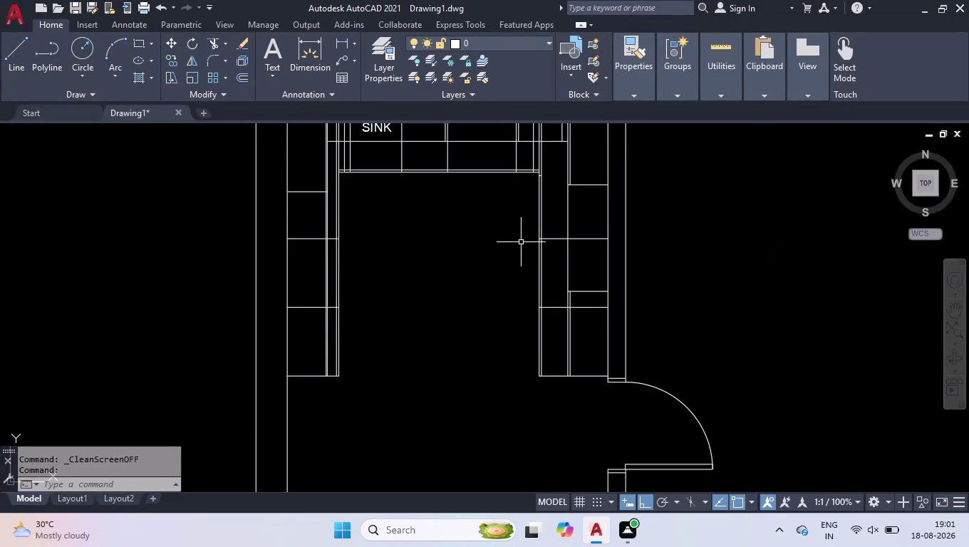
Zoom around the plan and select the top cabinet edge line.
scroll(down, 3)
scroll(up, 3)
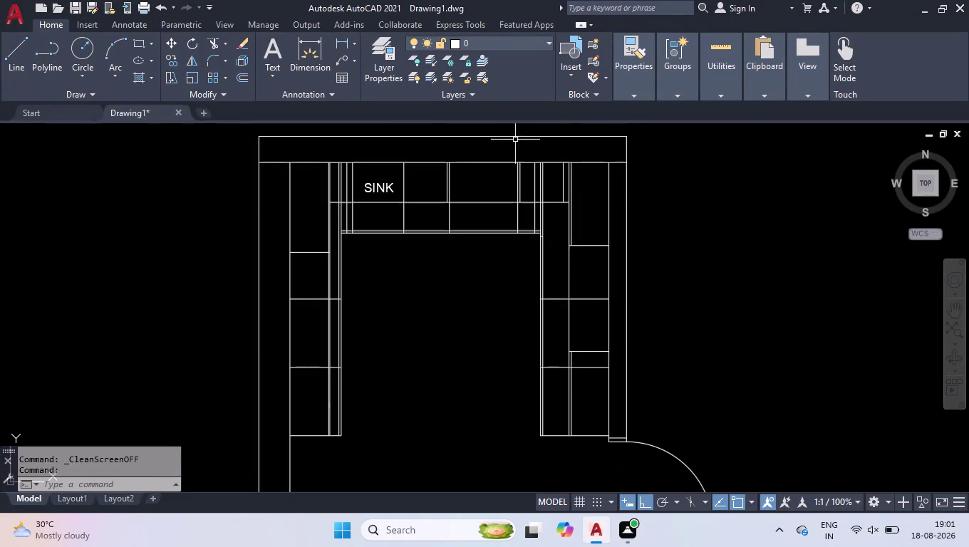
scroll(up, 3)
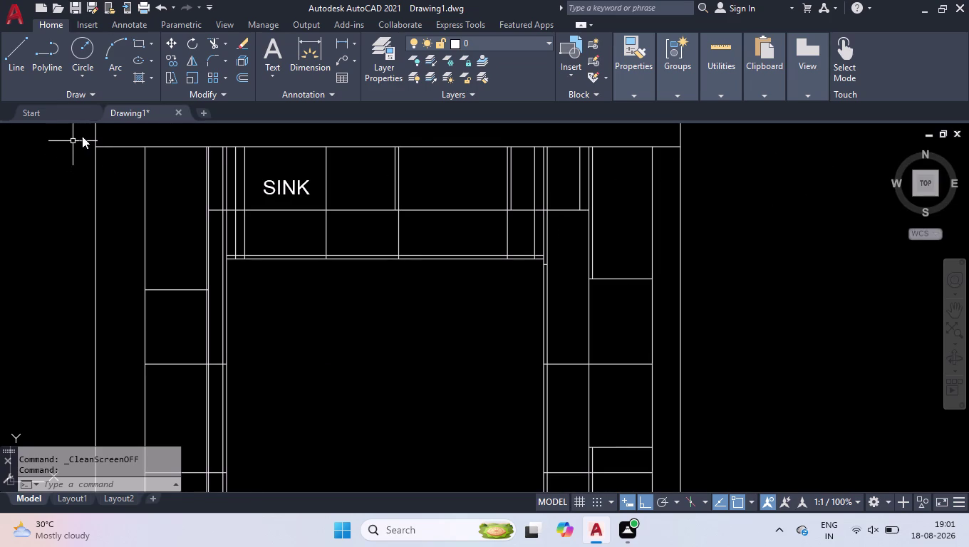
drag(86, 145, 132, 143)
click(761, 168)
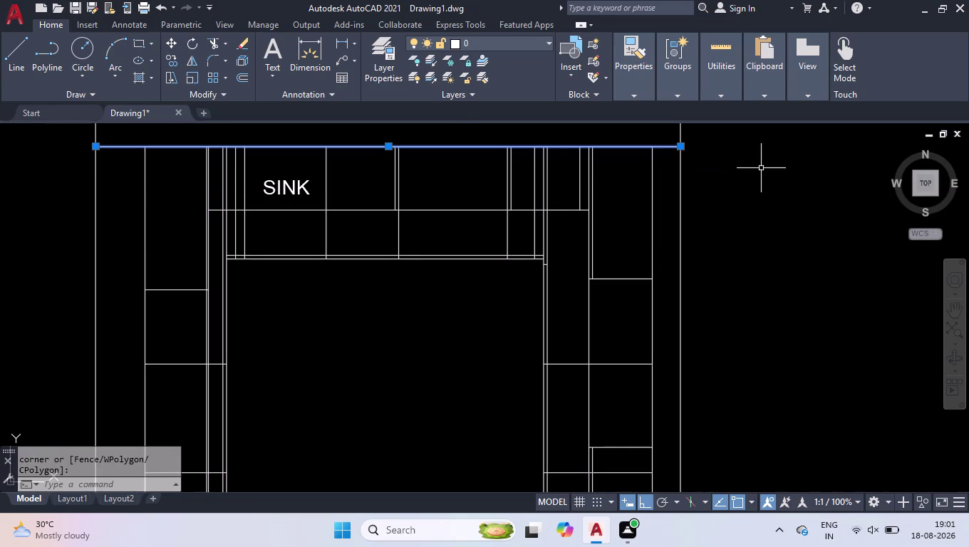
Enter the EXPLODE command for the top cabinet edge line, fixing a typo.
text(E)
text(X)
key(BackSpace)
key(BackSpace)
text(X)
text(P)
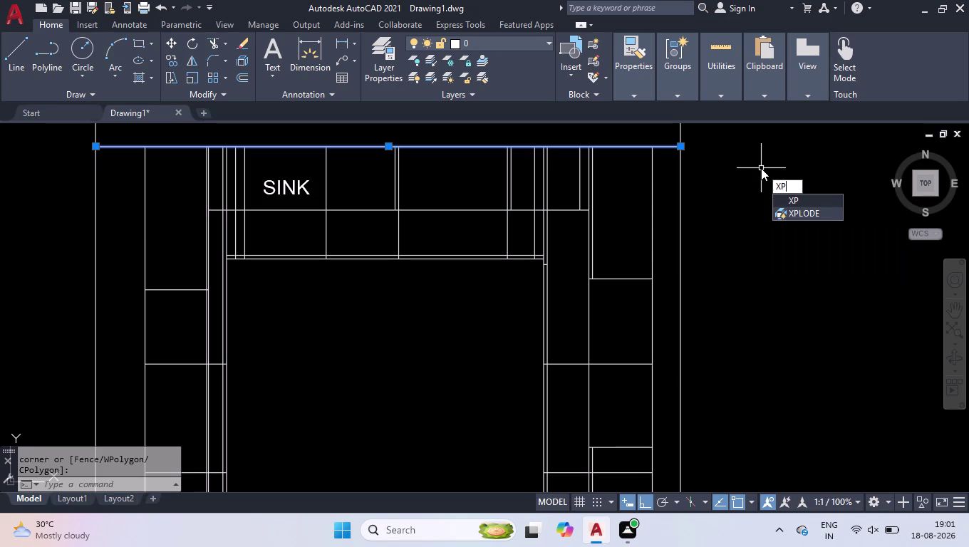
key(Down)
key(Return)
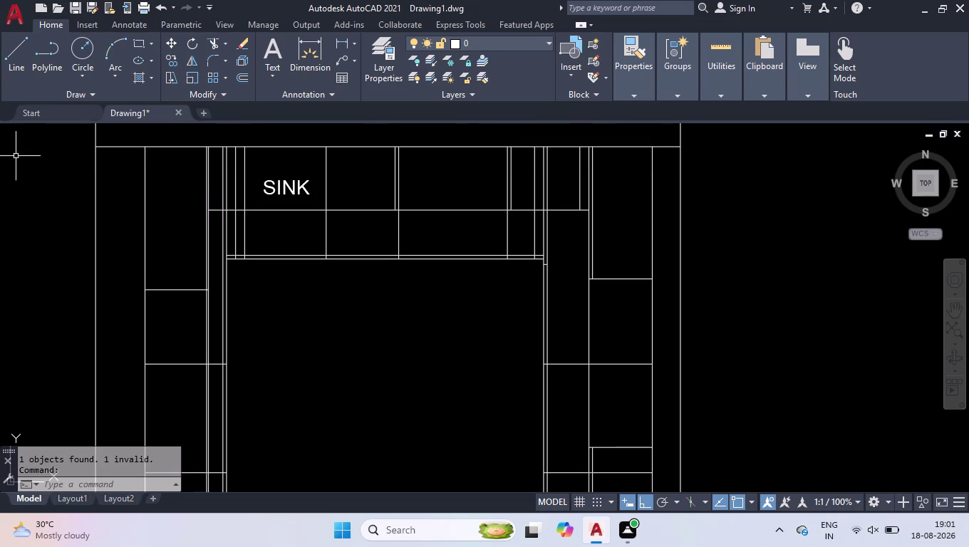
Reselect the top cabinet edge line and start EXPL on it.
click(76, 138)
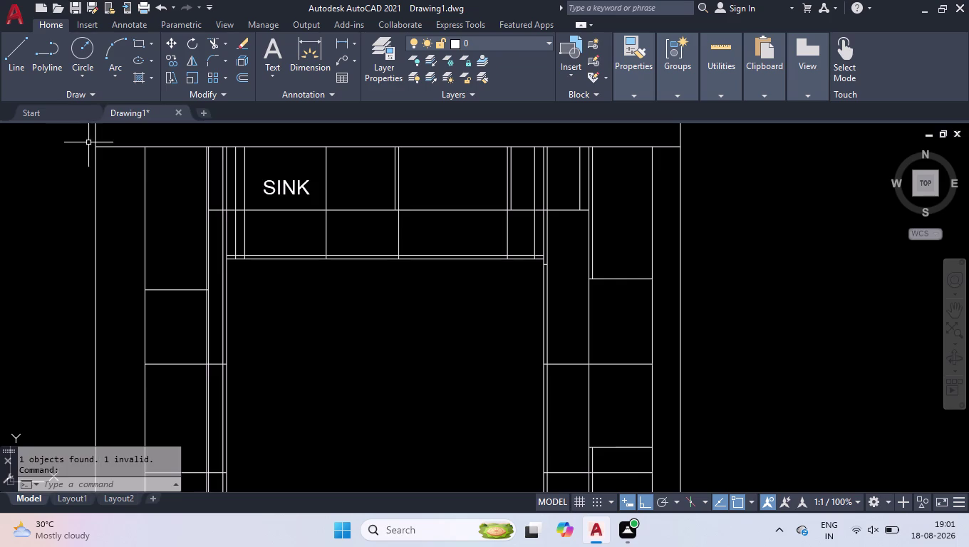
click(88, 142)
click(711, 155)
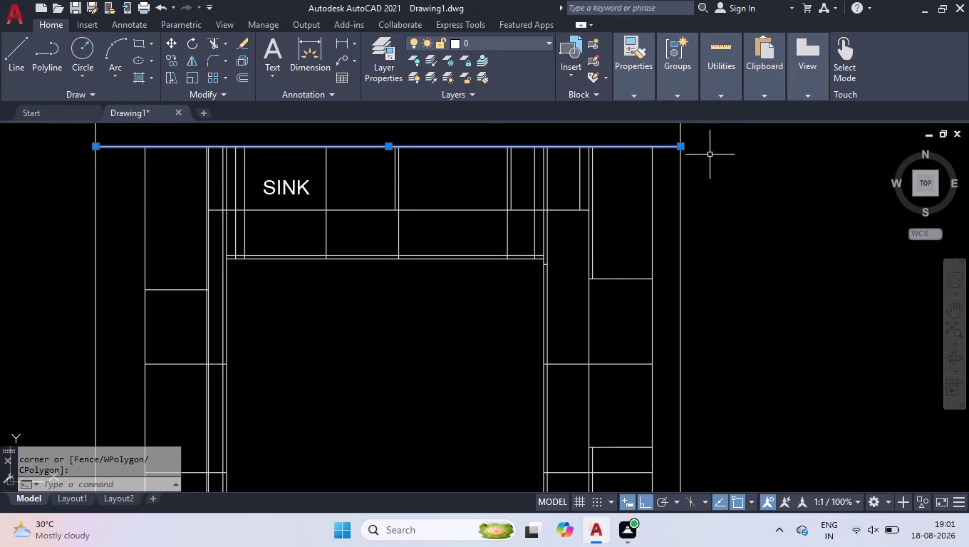
text(EX)
text(P)
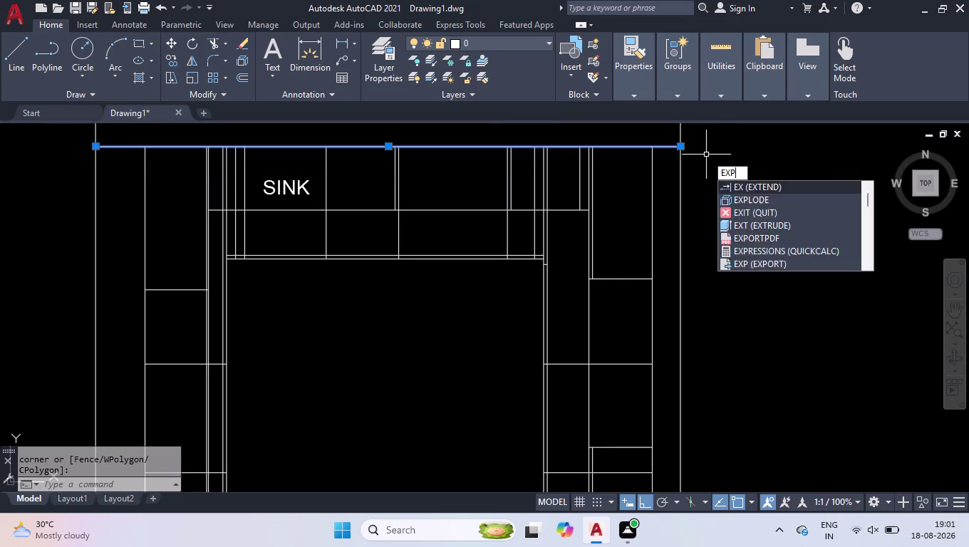
text(L)
key(Return)
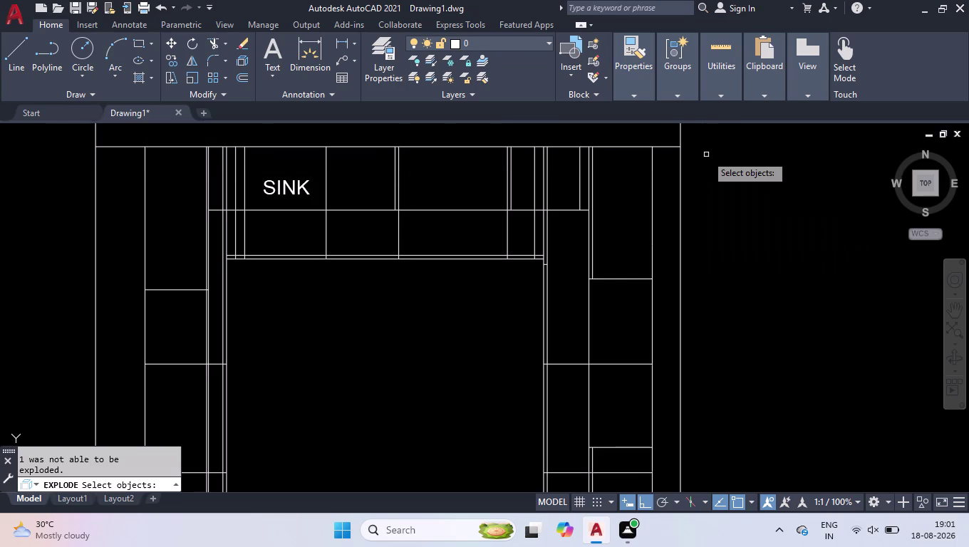
Explode the top edge line and another cabinet line.
click(605, 147)
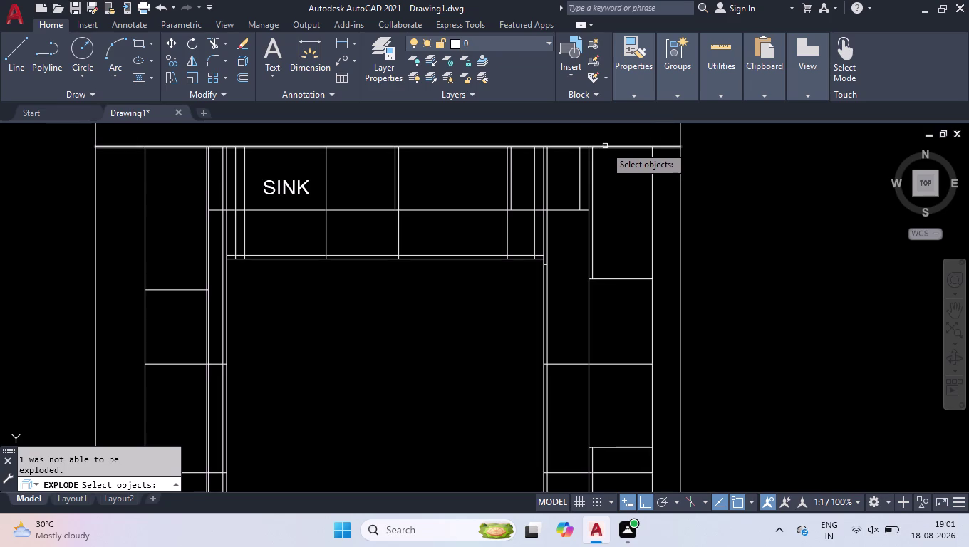
click(605, 145)
click(605, 146)
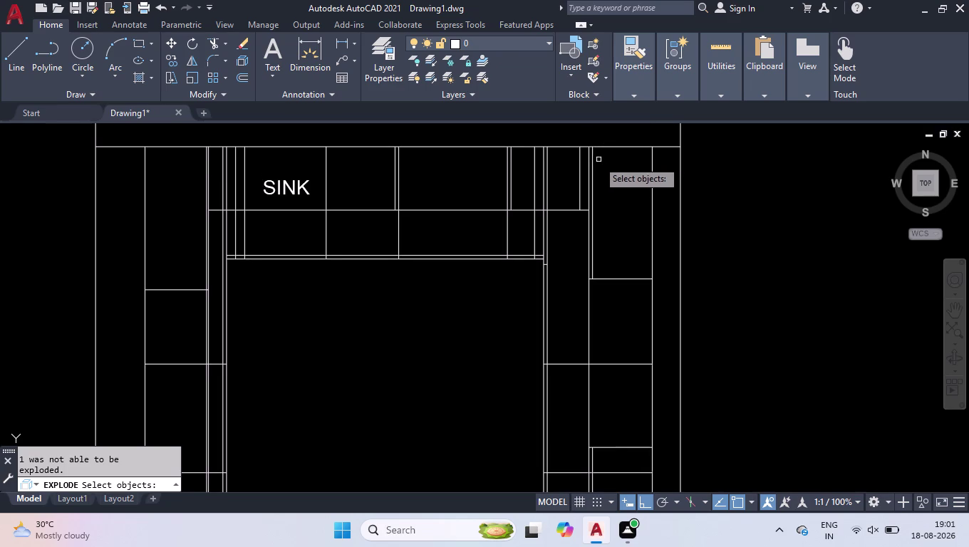
click(569, 210)
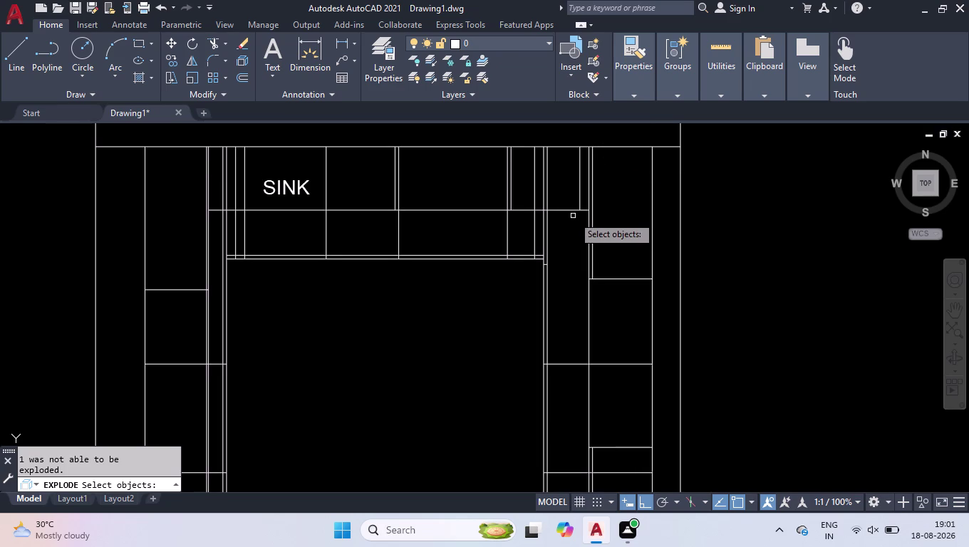
key(Return)
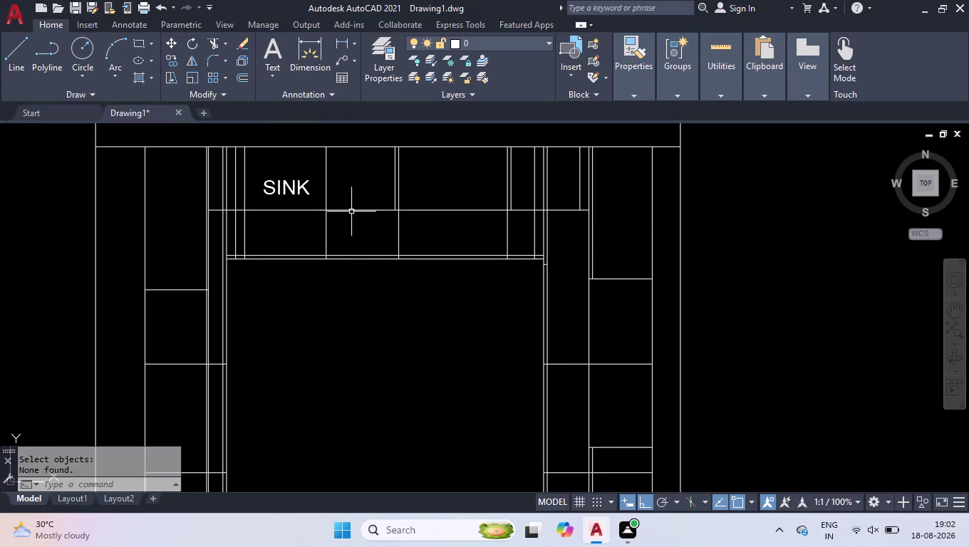
Window-select the counter line under SINK, then clear the selection.
click(202, 200)
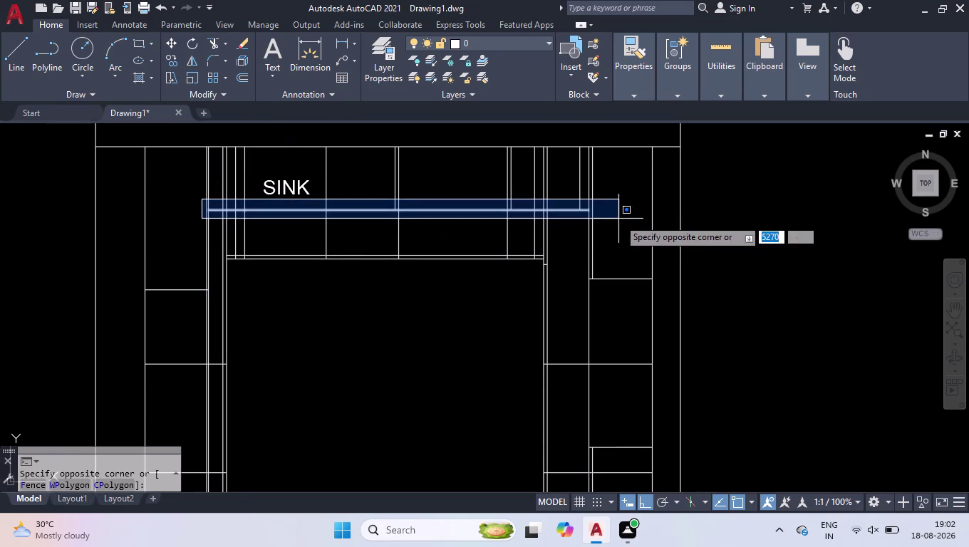
click(617, 216)
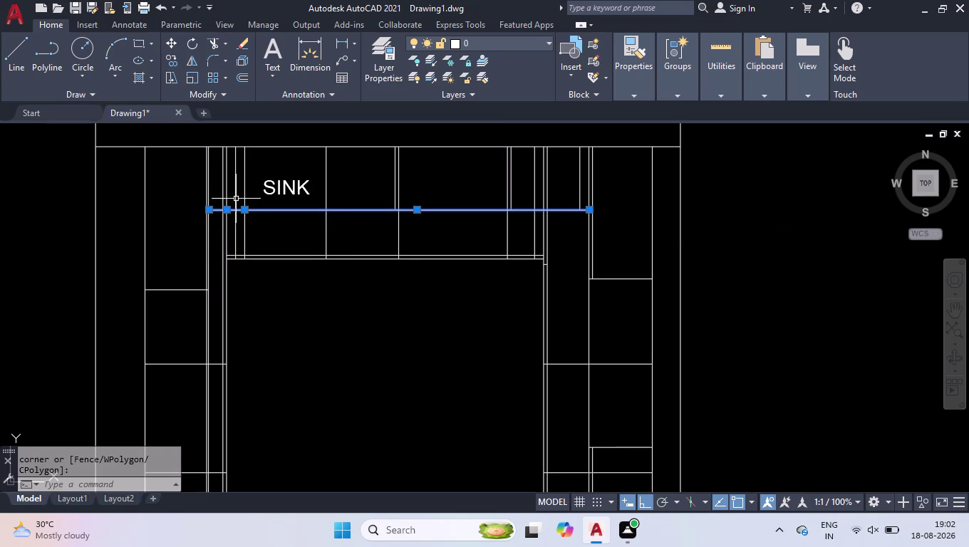
click(500, 171)
click(442, 244)
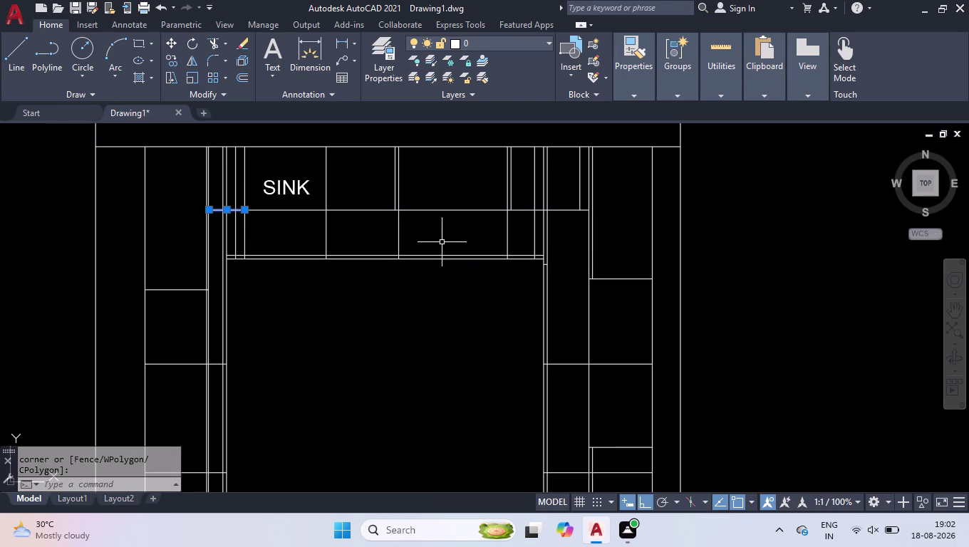
click(258, 190)
click(164, 237)
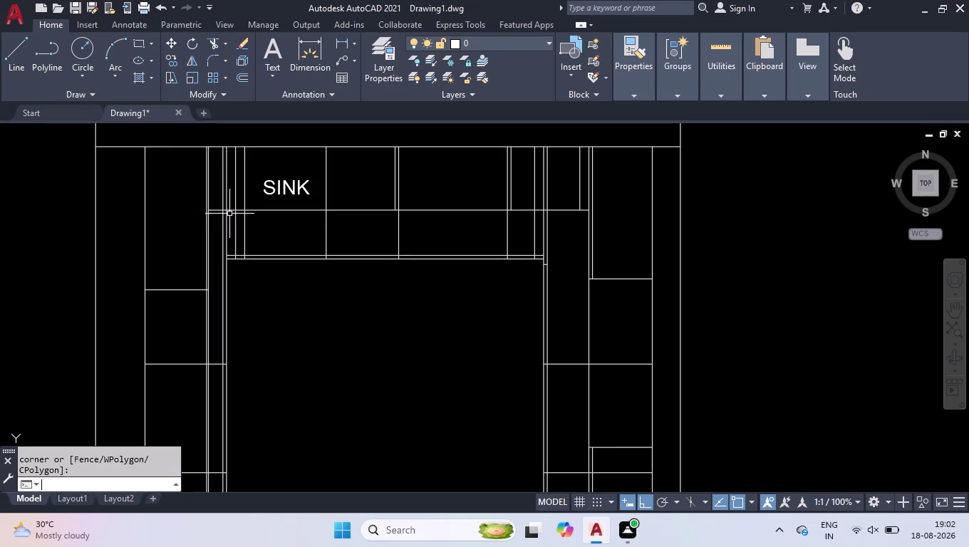
Enter 'br', box-select in the floor area, and pick the SINK label.
text(b)
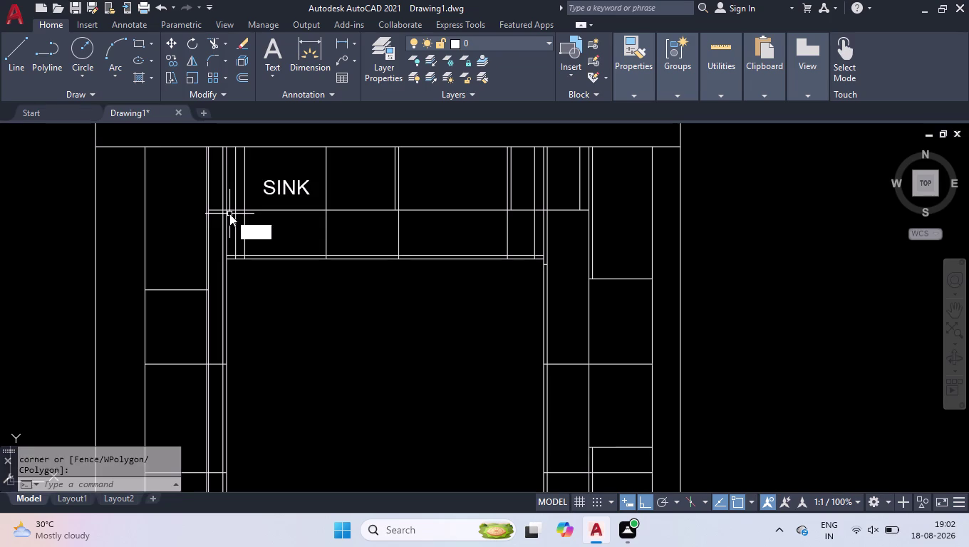
text(r)
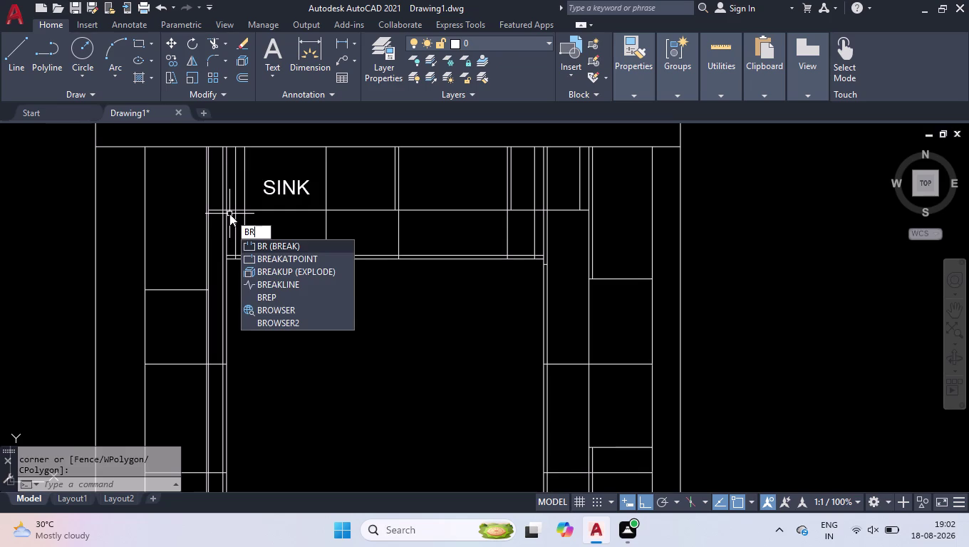
click(325, 451)
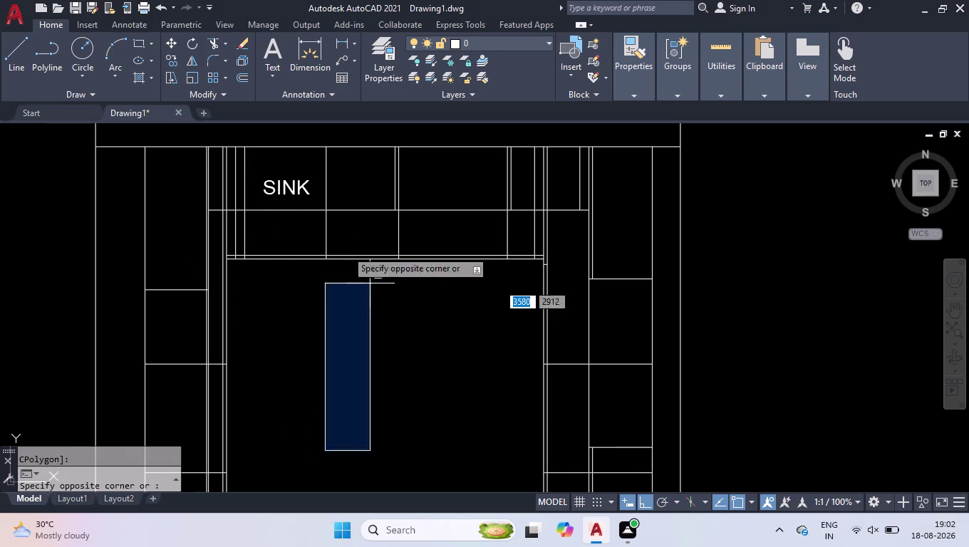
click(290, 276)
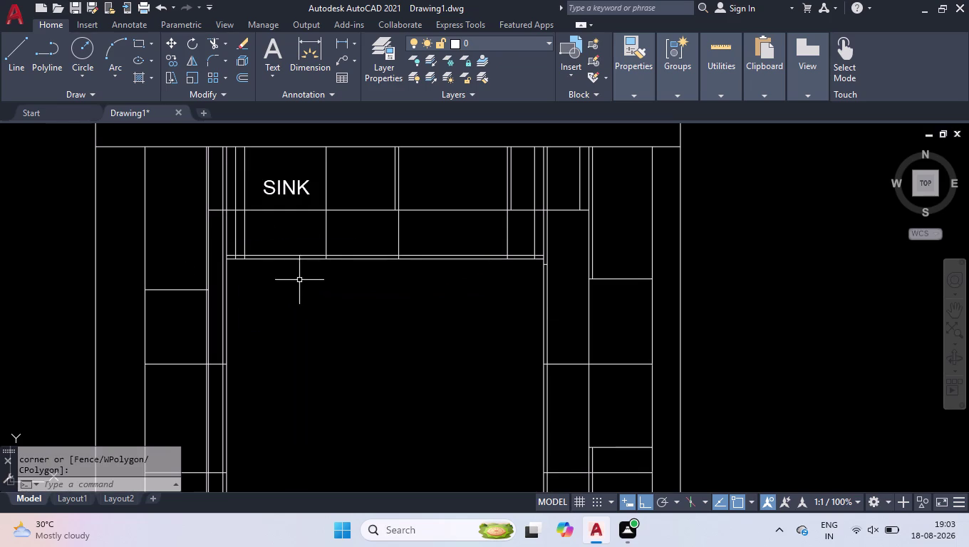
click(280, 190)
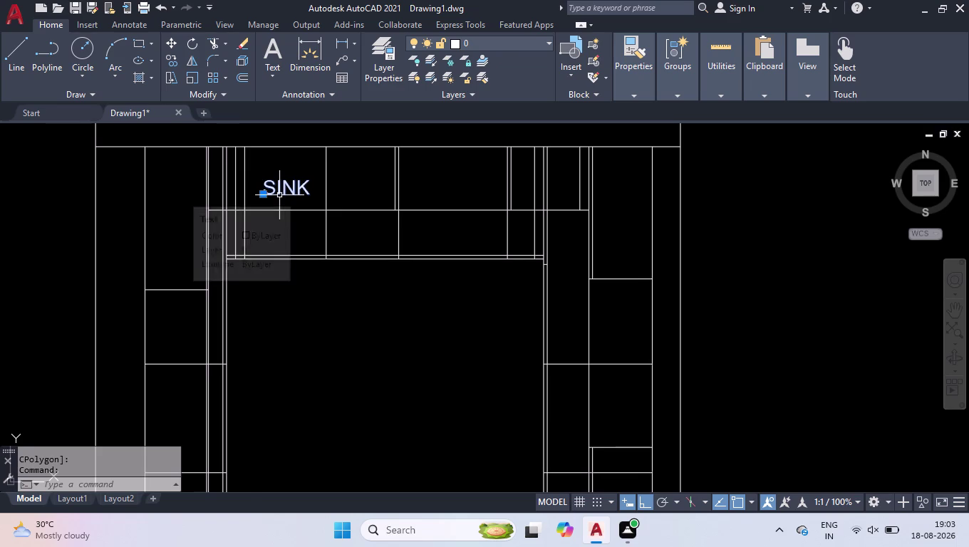
Change the SINK label's text height to 60 in Properties, then close the palette and deselect.
key(ctrl+1)
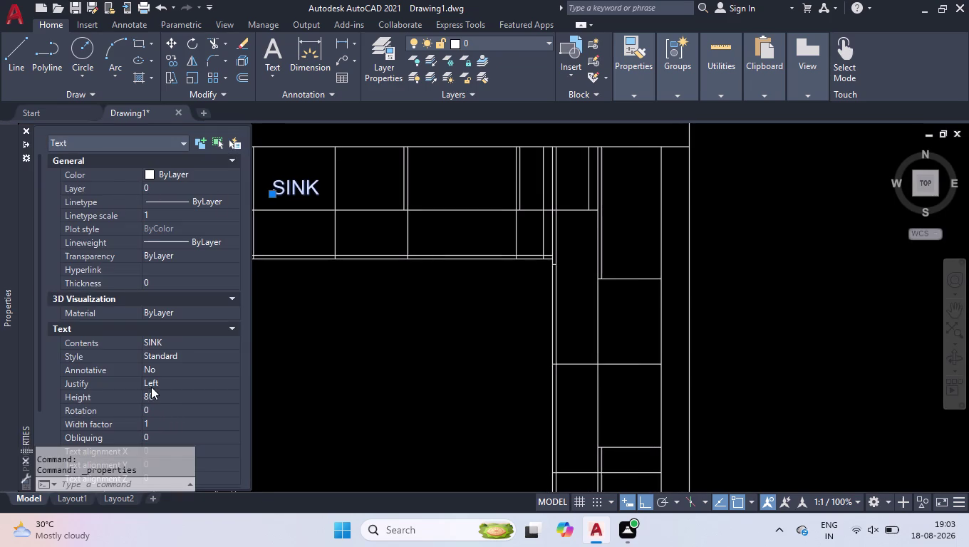
click(157, 394)
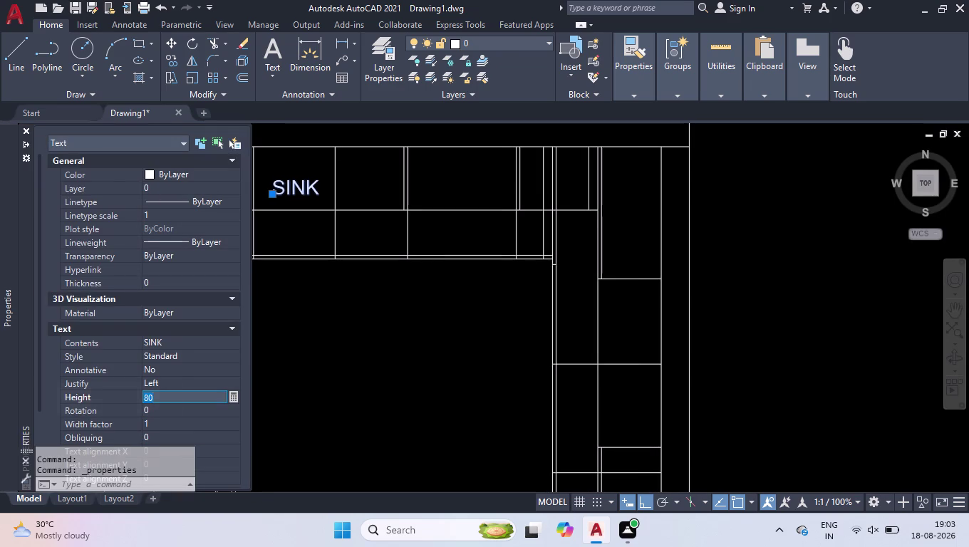
text(60)
key(Return)
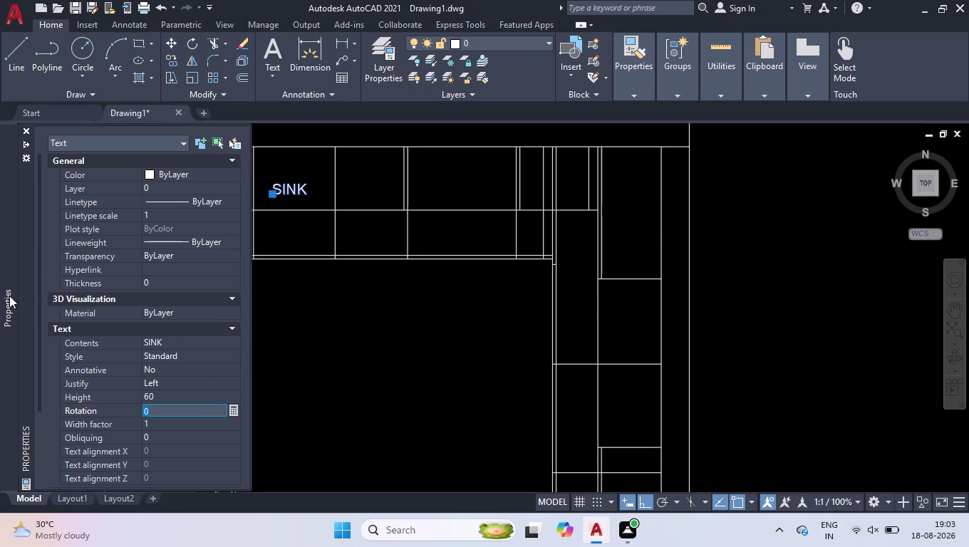
click(28, 132)
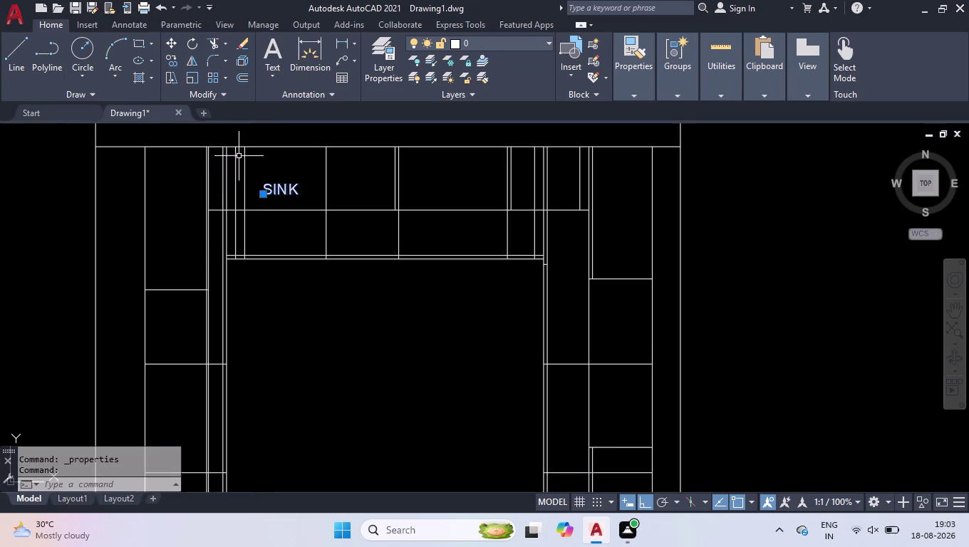
click(305, 171)
click(279, 199)
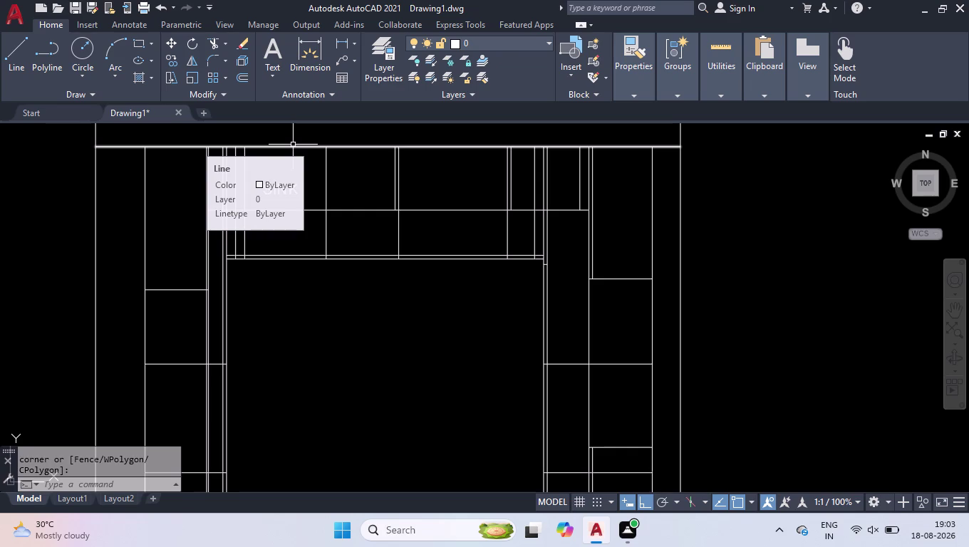
Zoom out to the full kitchen plan and turn on Clean Screen to hide the ribbon.
scroll(down, 3)
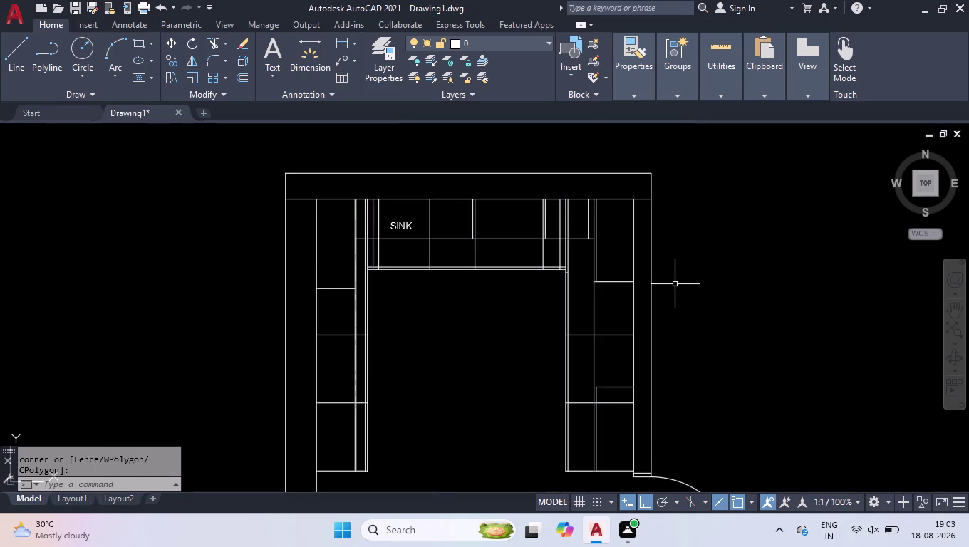
scroll(down, 3)
scroll(down, 3)
scroll(up, 3)
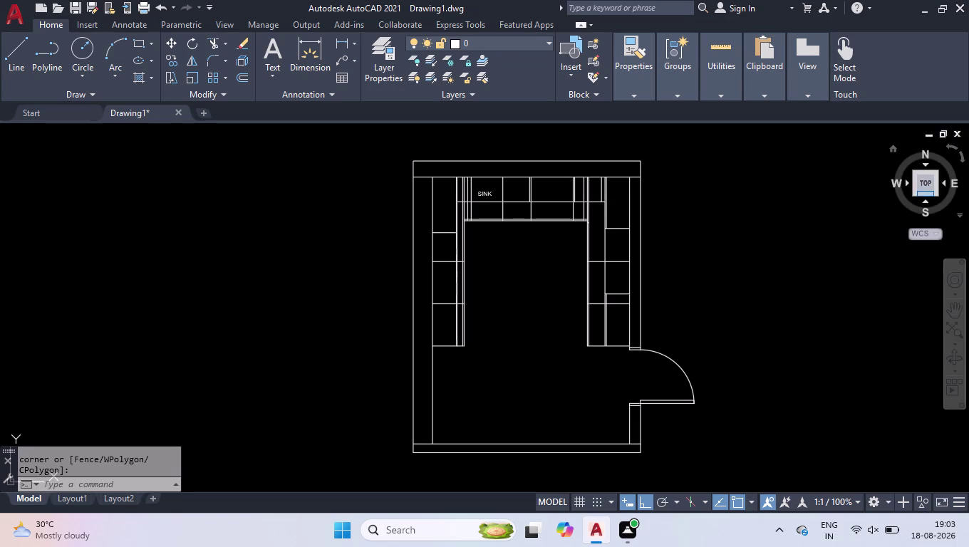
key(ctrl+0)
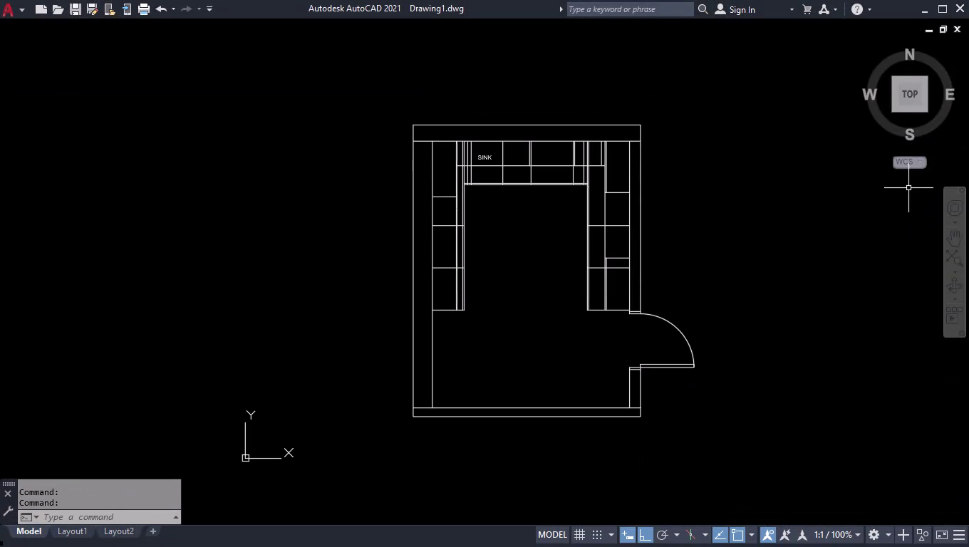
click(904, 96)
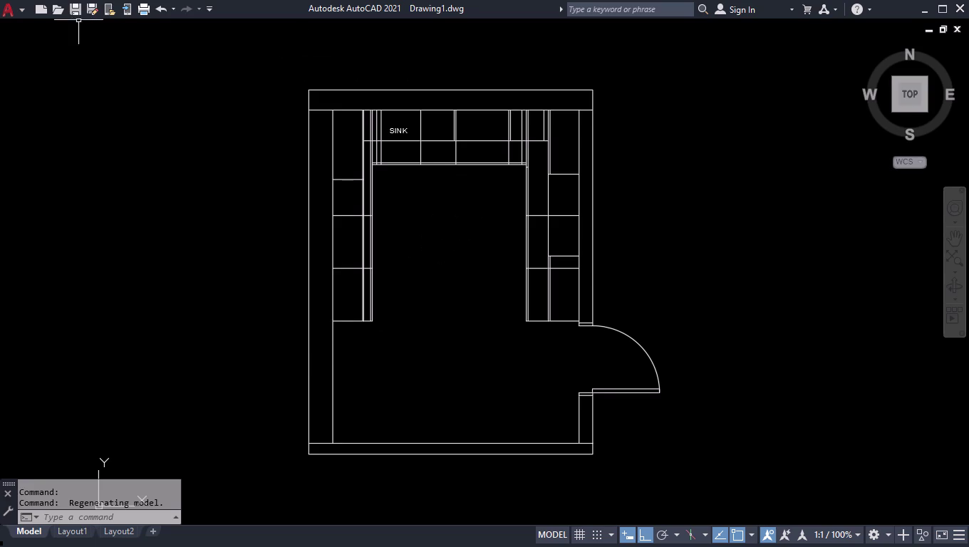
click(194, 52)
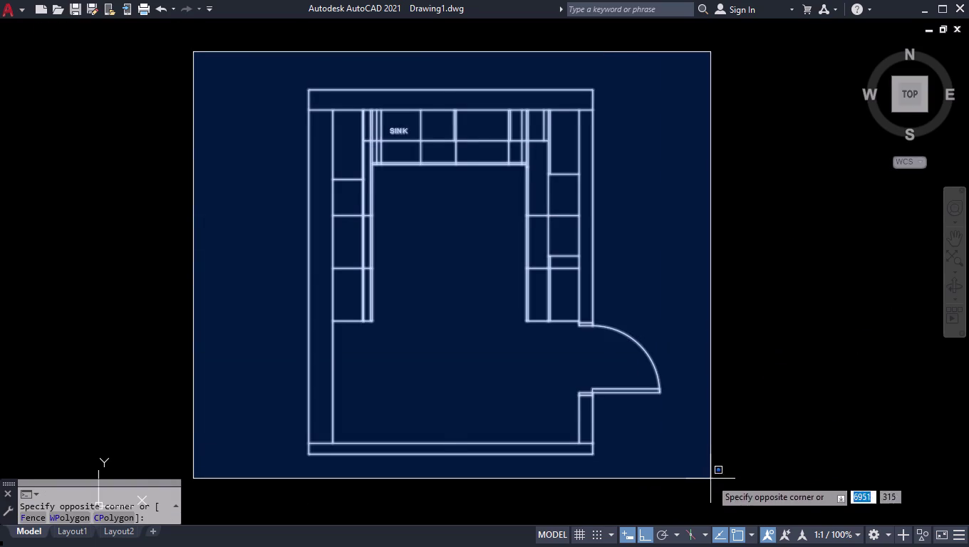
click(711, 478)
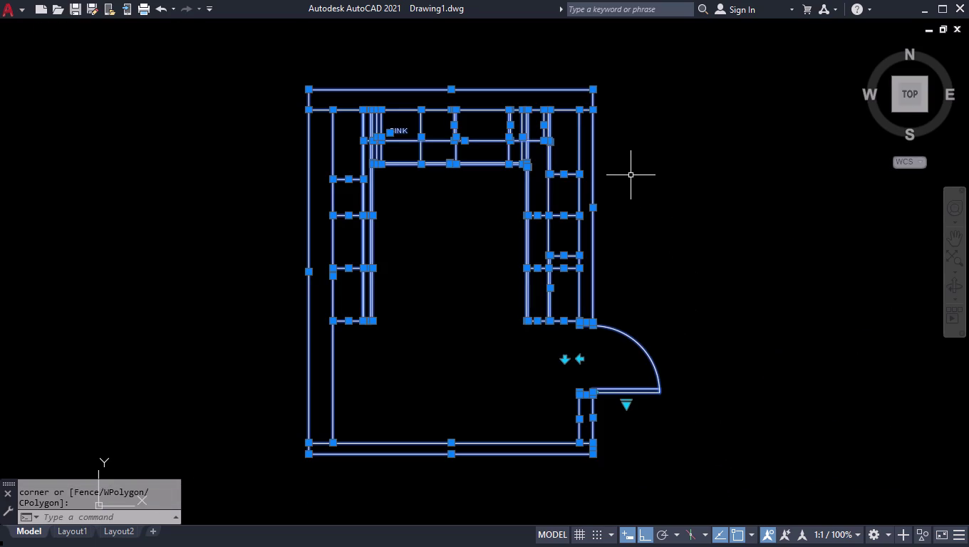
click(198, 42)
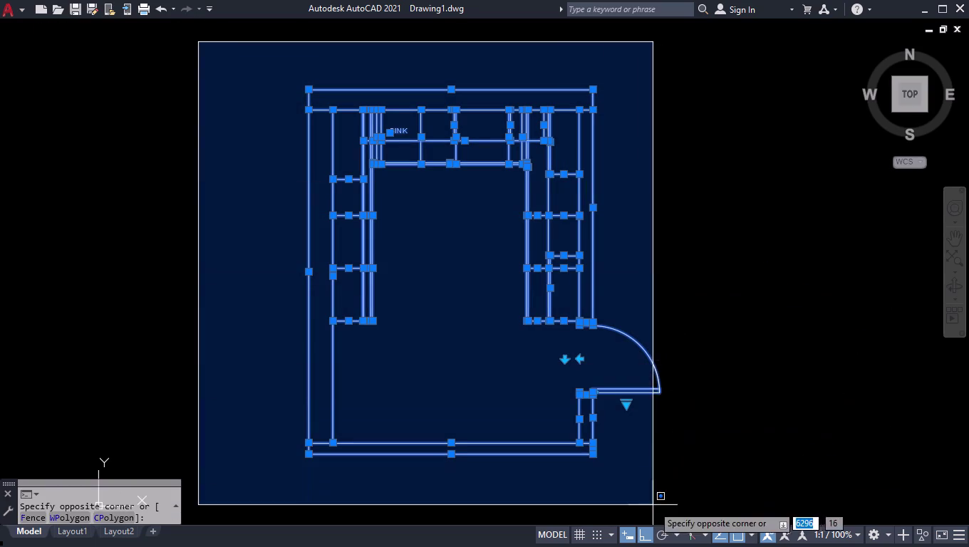
click(718, 479)
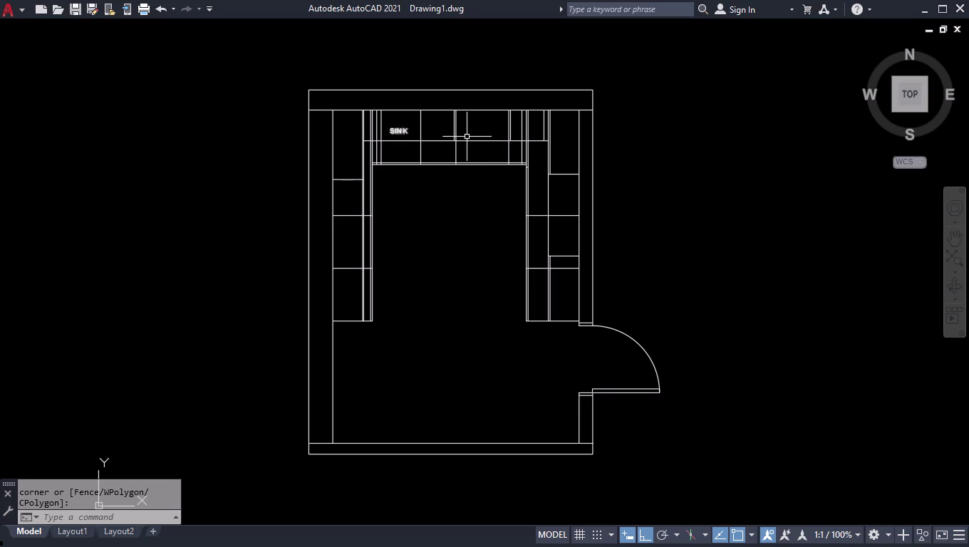
scroll(up, 3)
scroll(down, 3)
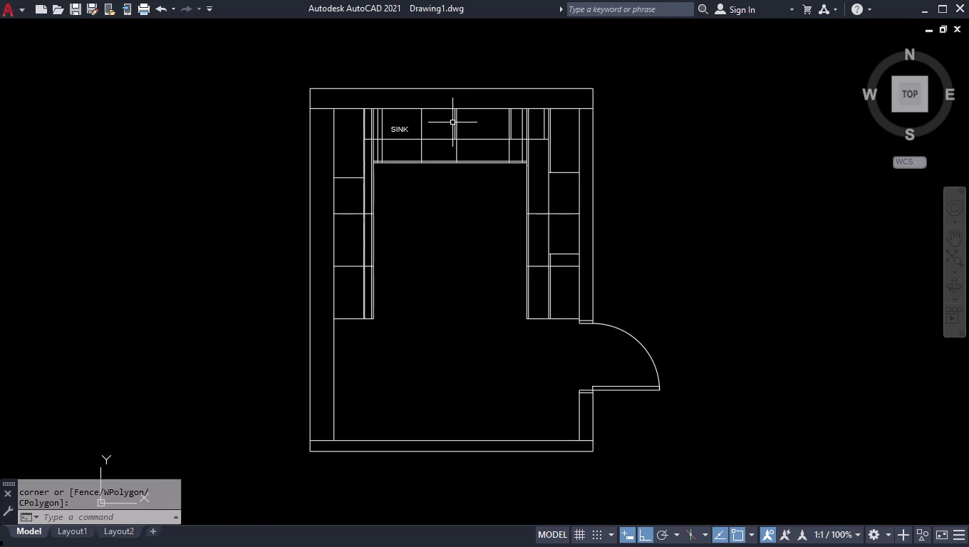
click(915, 93)
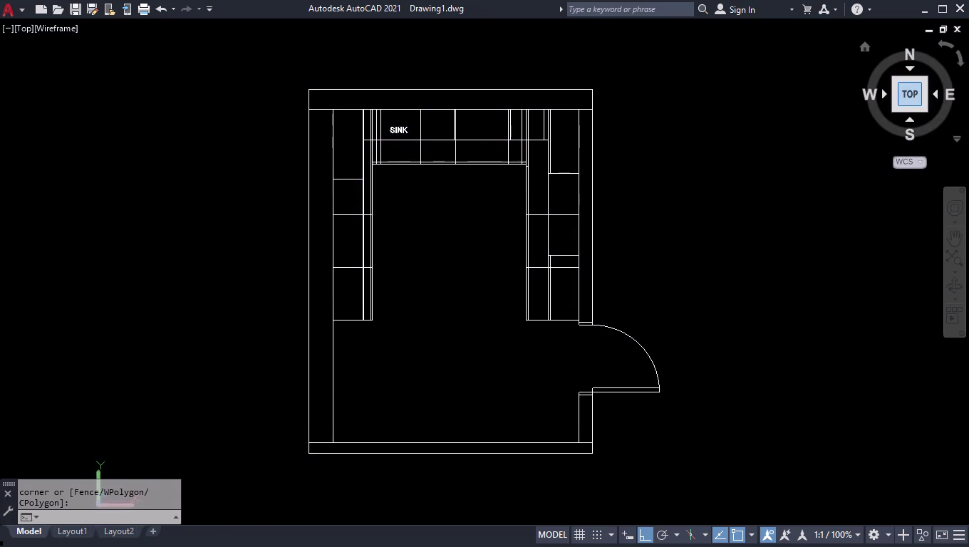
click(270, 66)
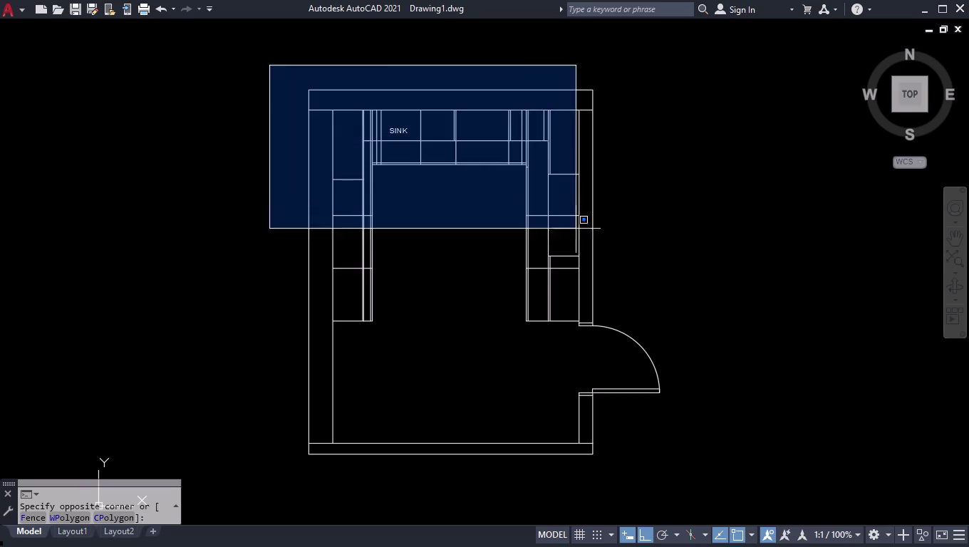
click(702, 490)
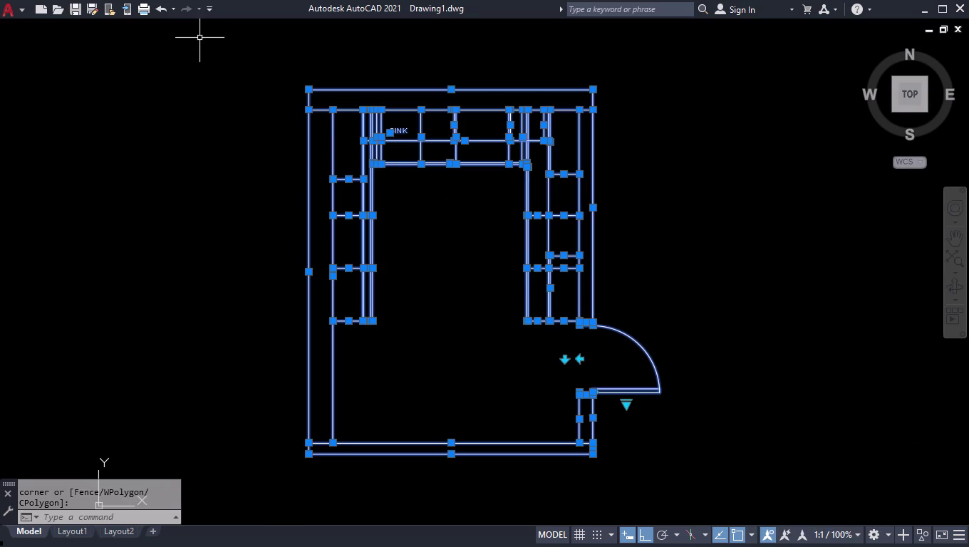
click(200, 35)
click(679, 485)
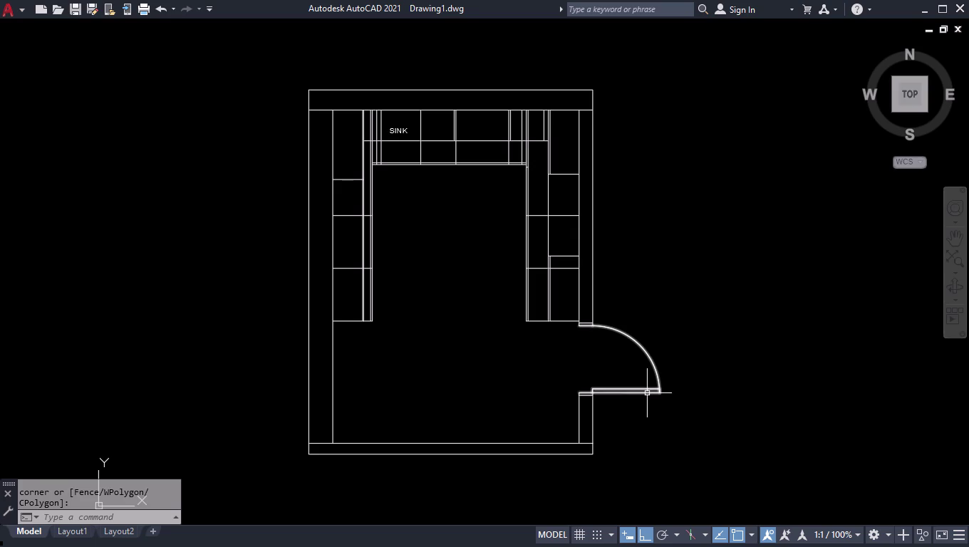
scroll(up, 3)
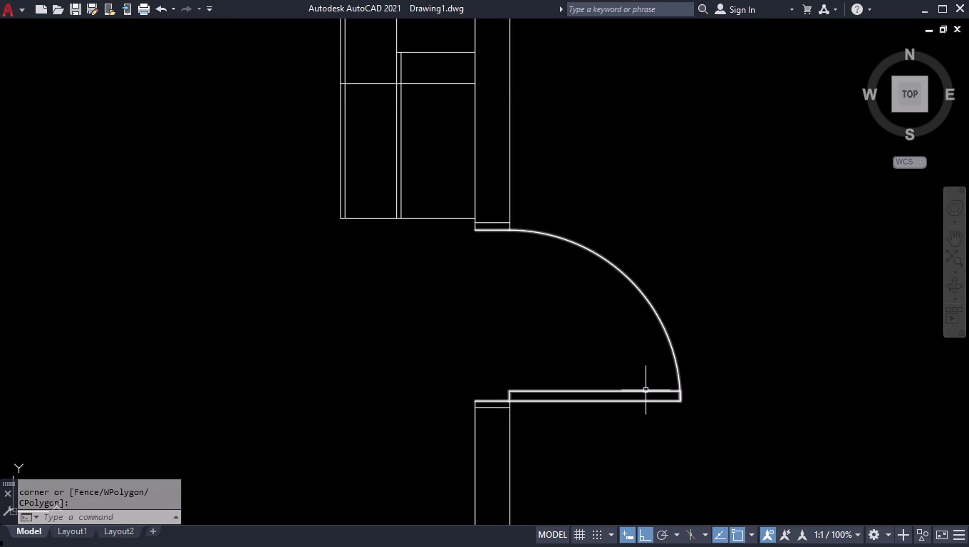
click(646, 391)
click(691, 238)
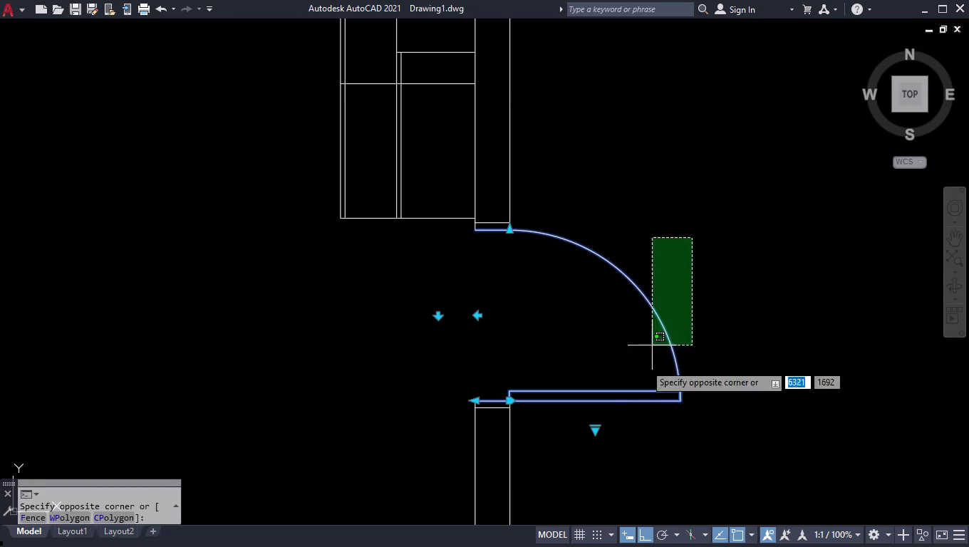
click(619, 439)
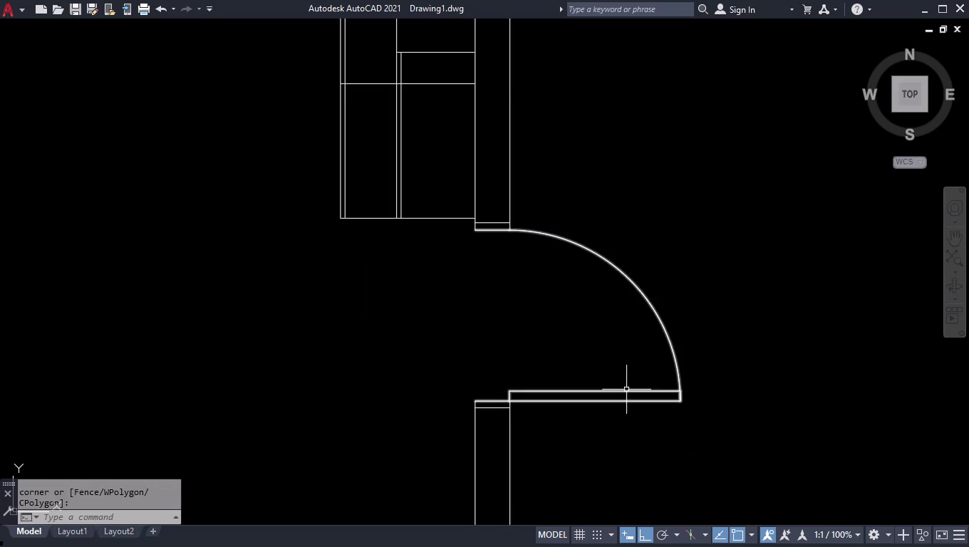